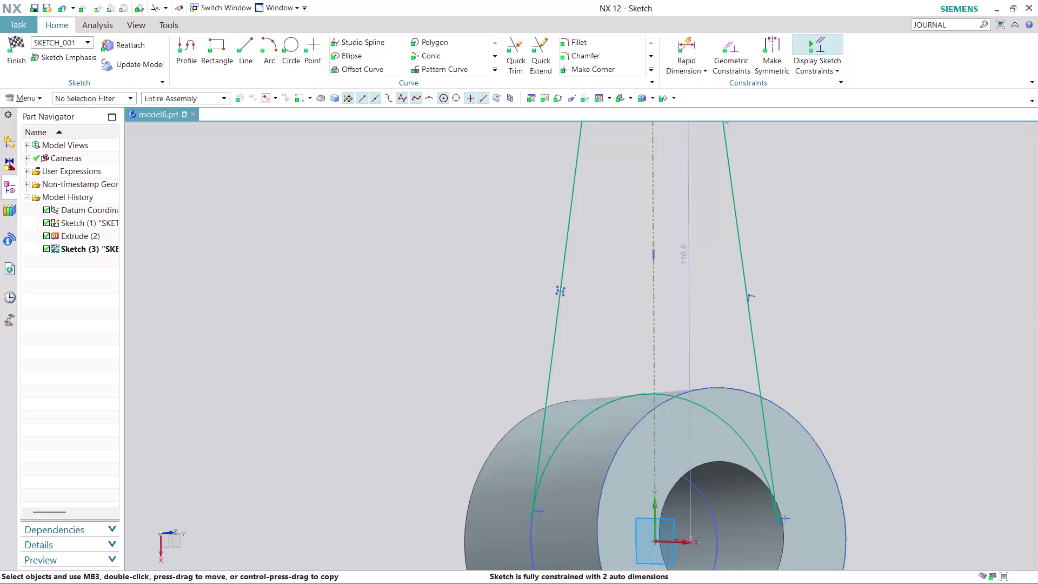
scroll(down, 3)
scroll(down, 3)
scroll(down, 3)
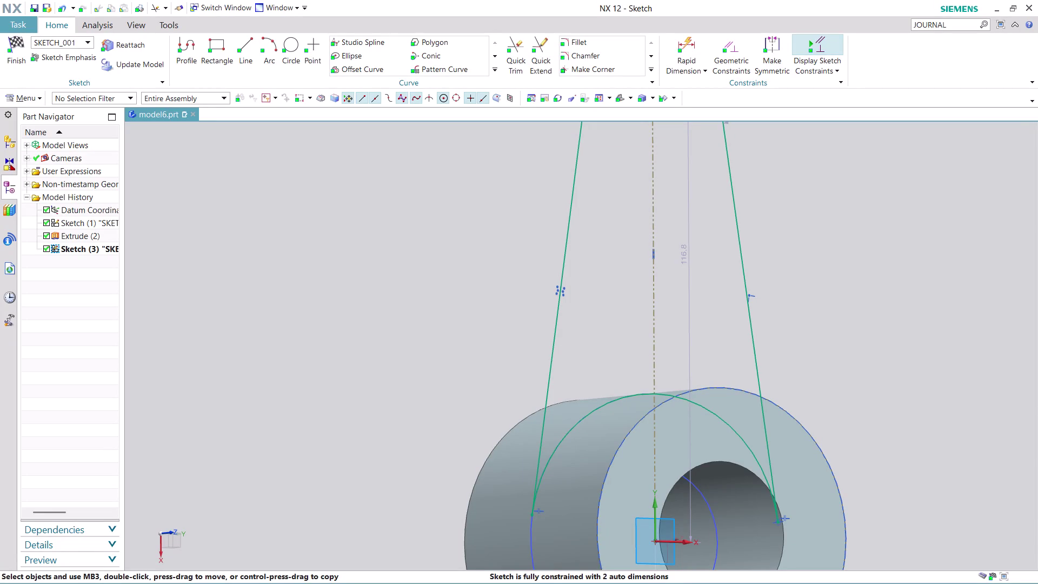